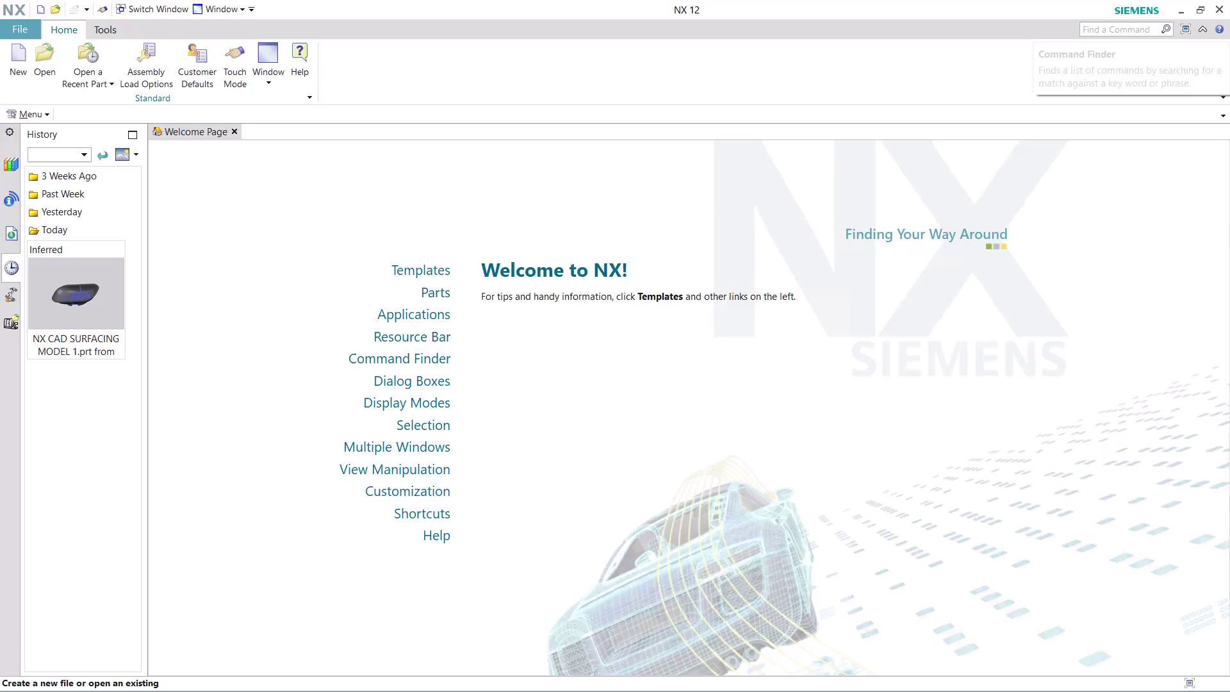
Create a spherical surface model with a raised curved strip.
Look up 'JOURNAL' in Command Finder and start recording a journal.
click(1120, 27)
text(JO)
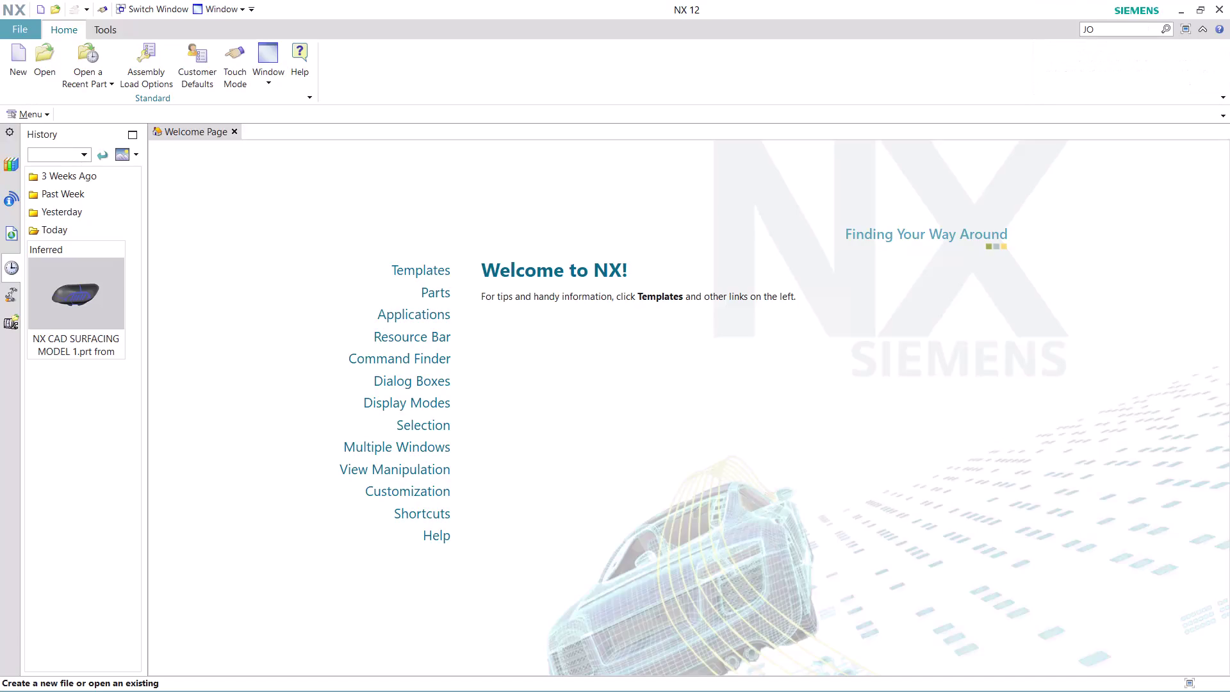
text(URNAL)
key(Return)
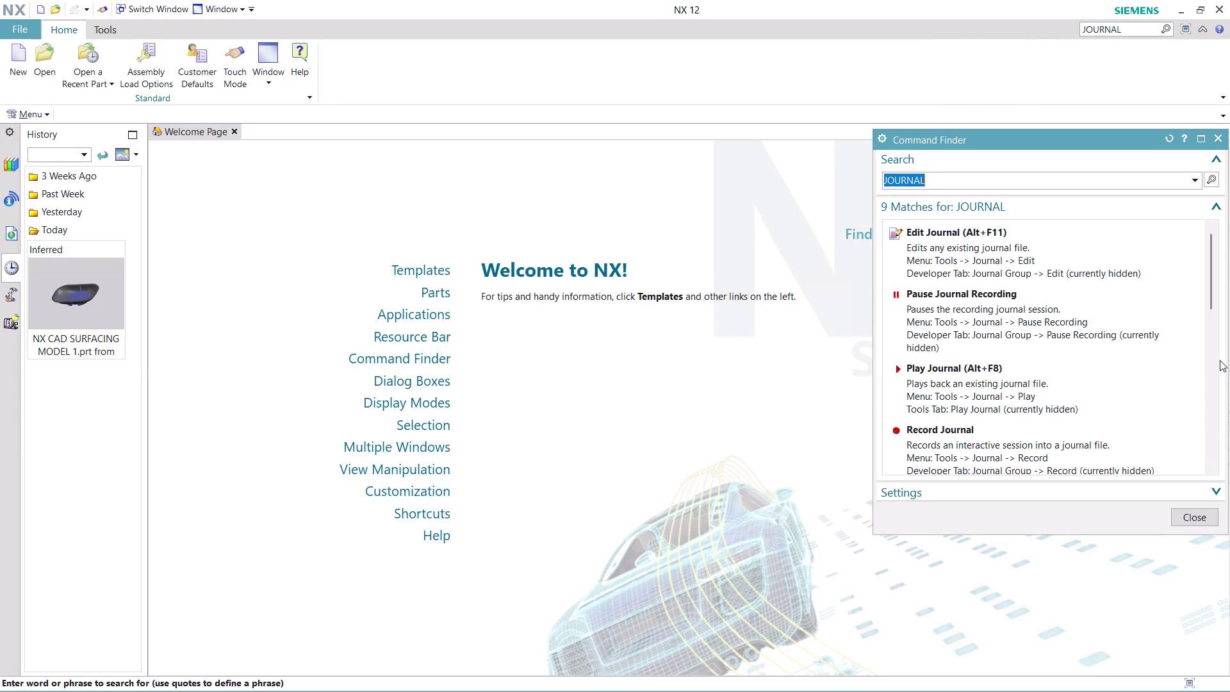
scroll(down, 3)
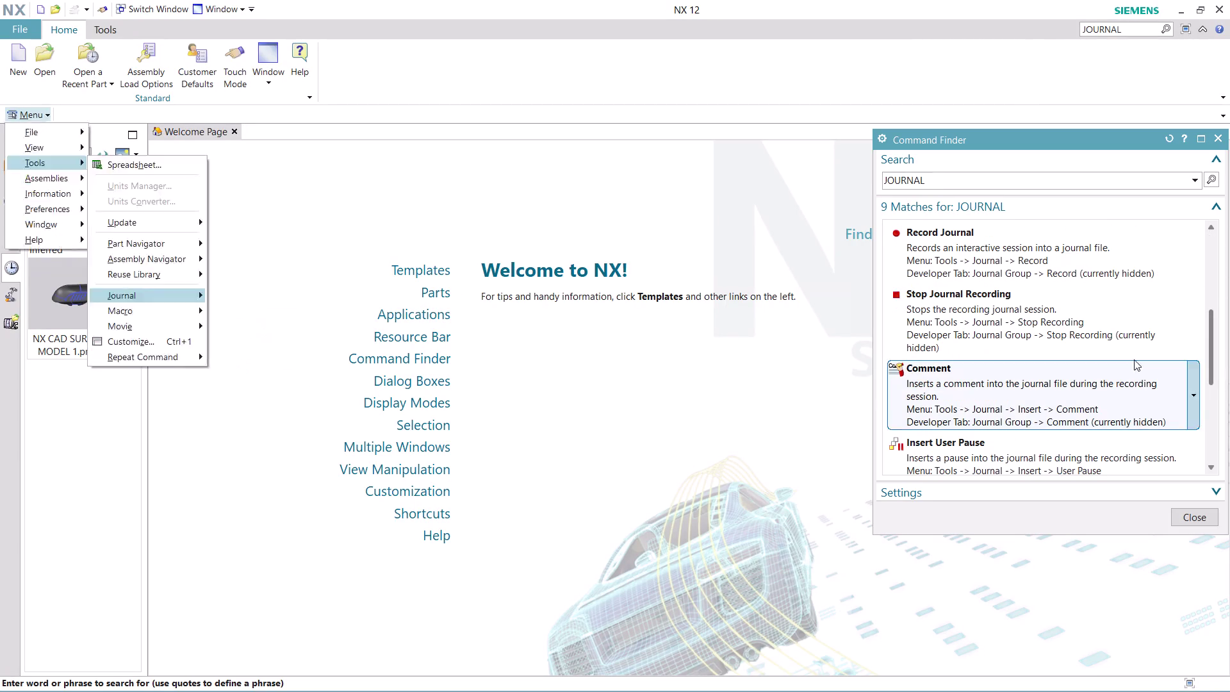
click(940, 263)
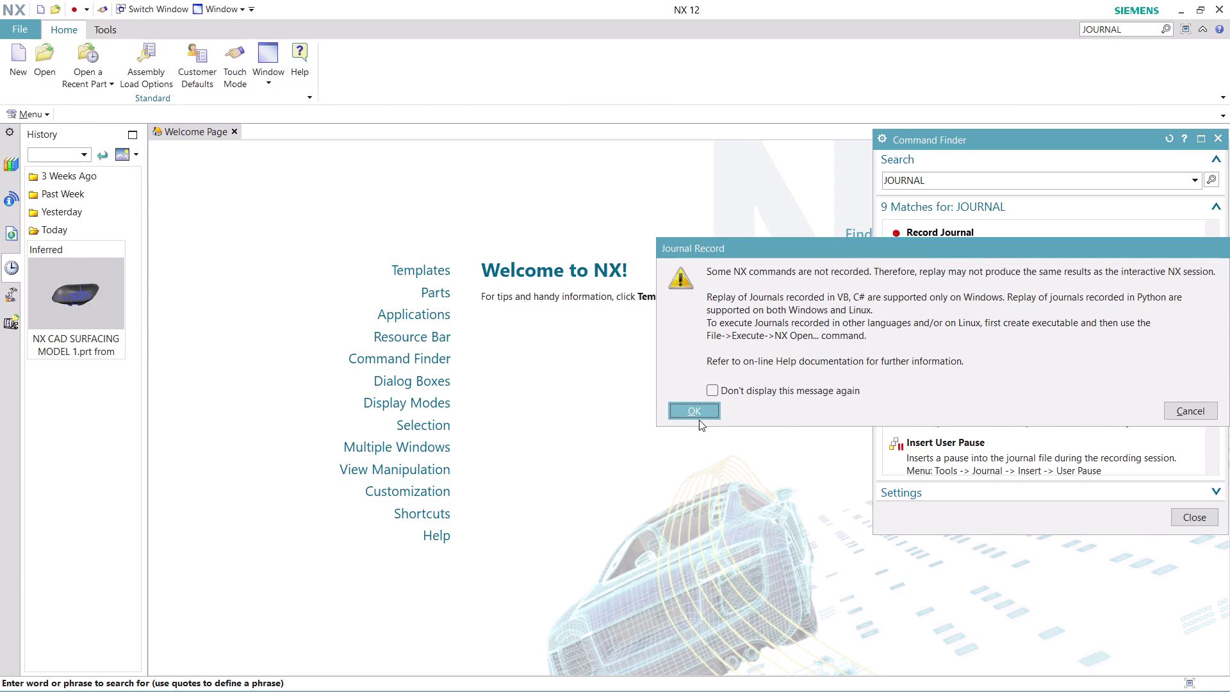
Accept the recording warning and browse to the Desktop's nx-cad drawing files folder.
click(698, 410)
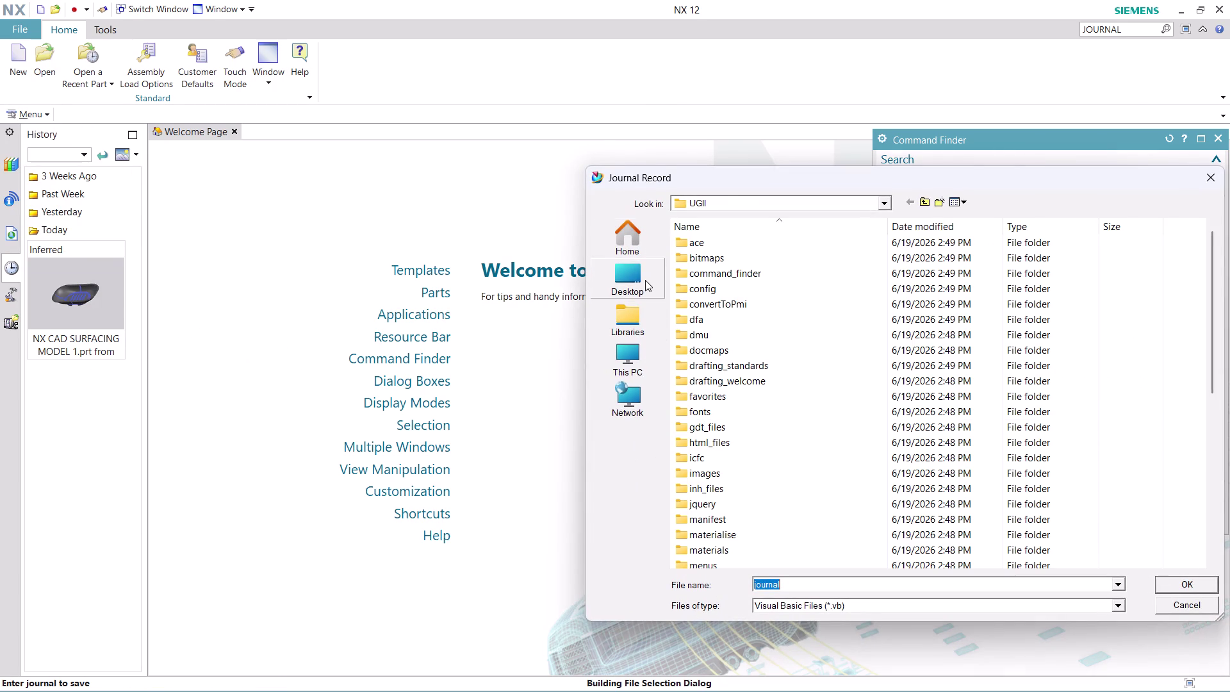
click(645, 280)
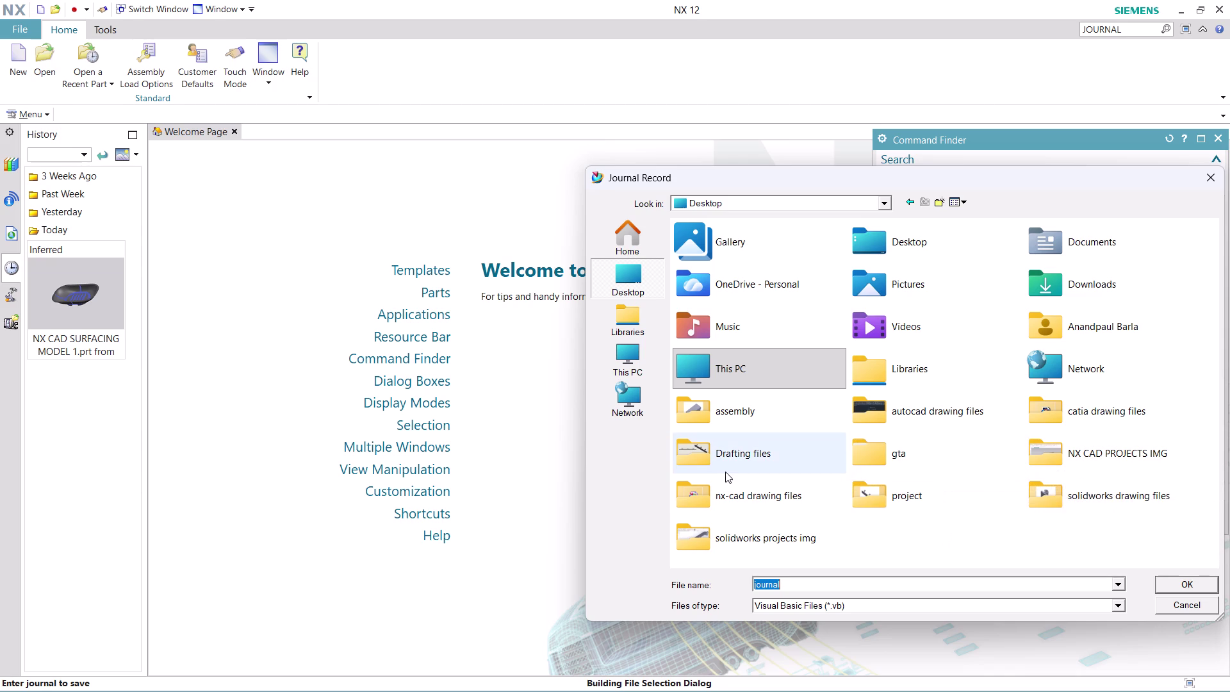
double_click(755, 495)
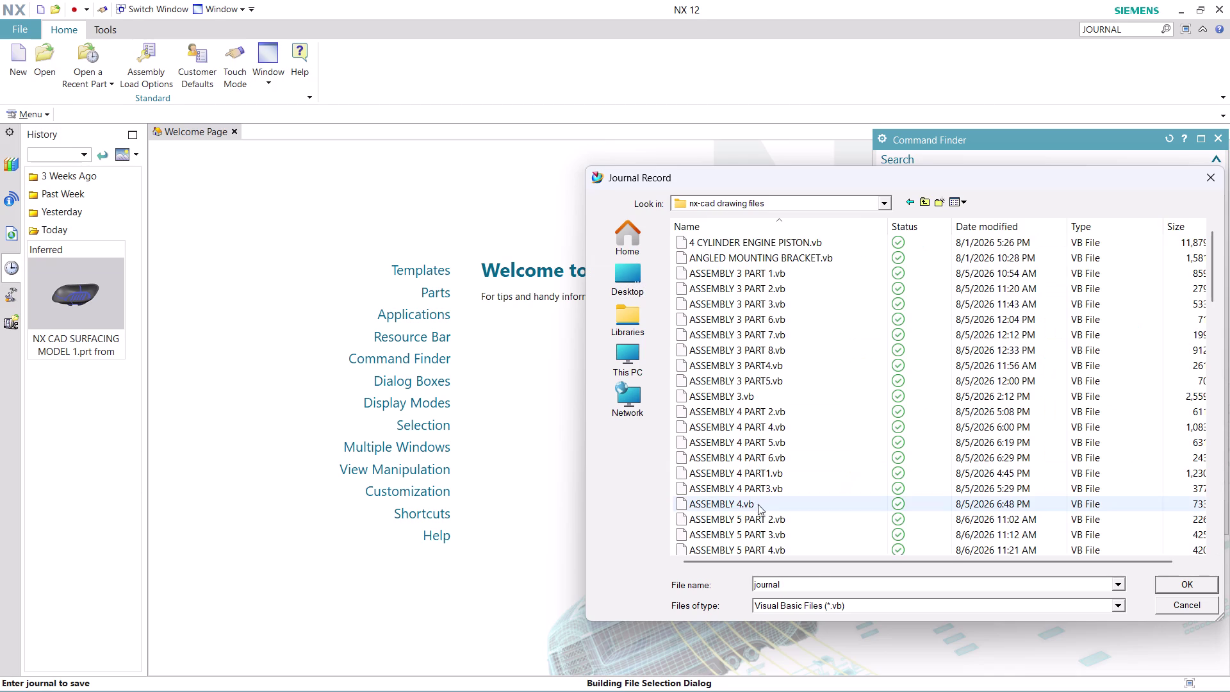
Save the journal as 'SURFACE MODEL' to begin journaling, and close Command Finder.
click(810, 583)
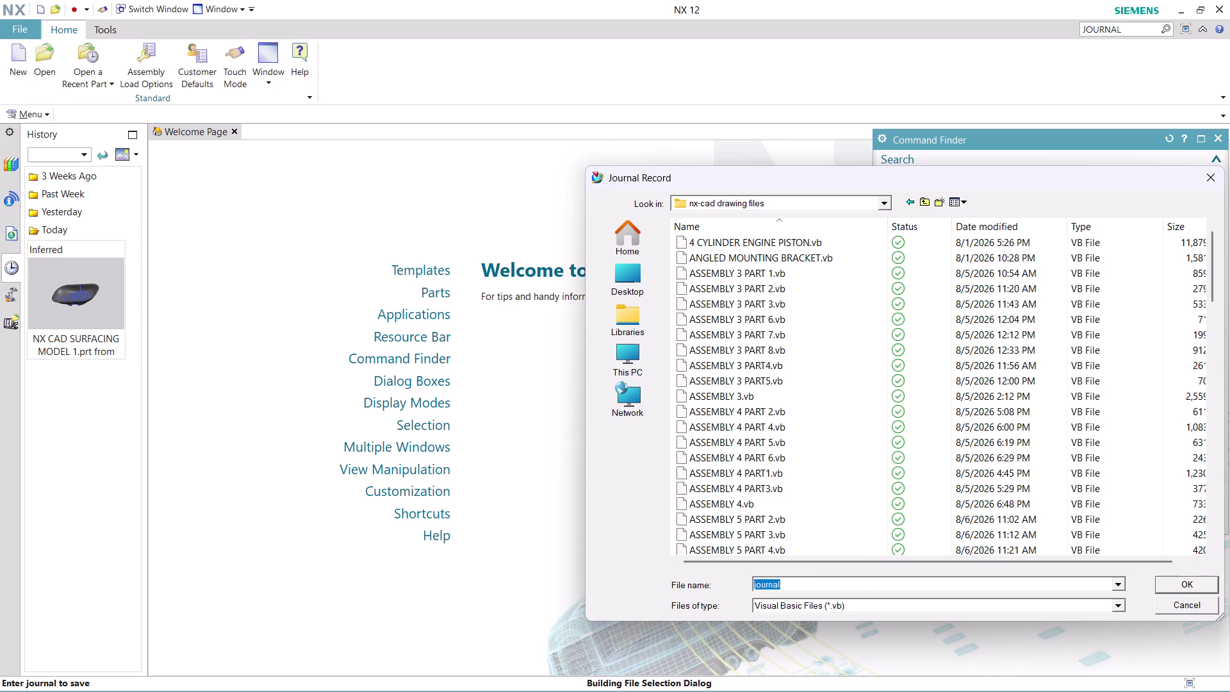
text(SU)
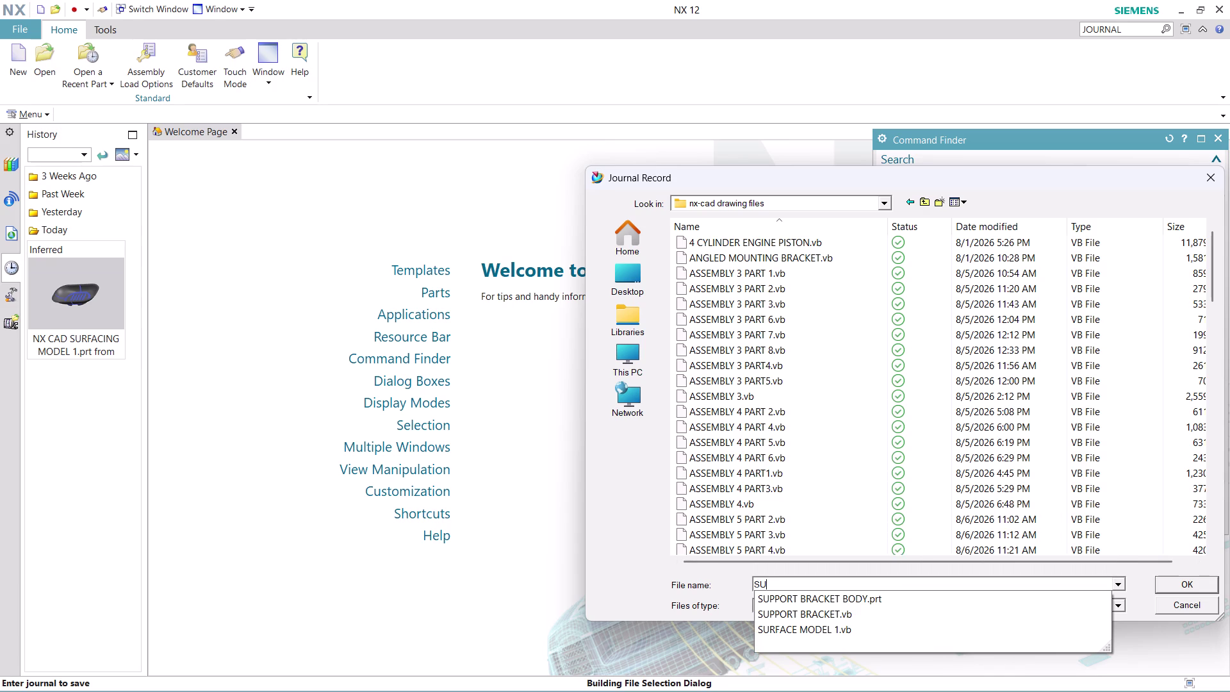
text(RFACE)
key(space)
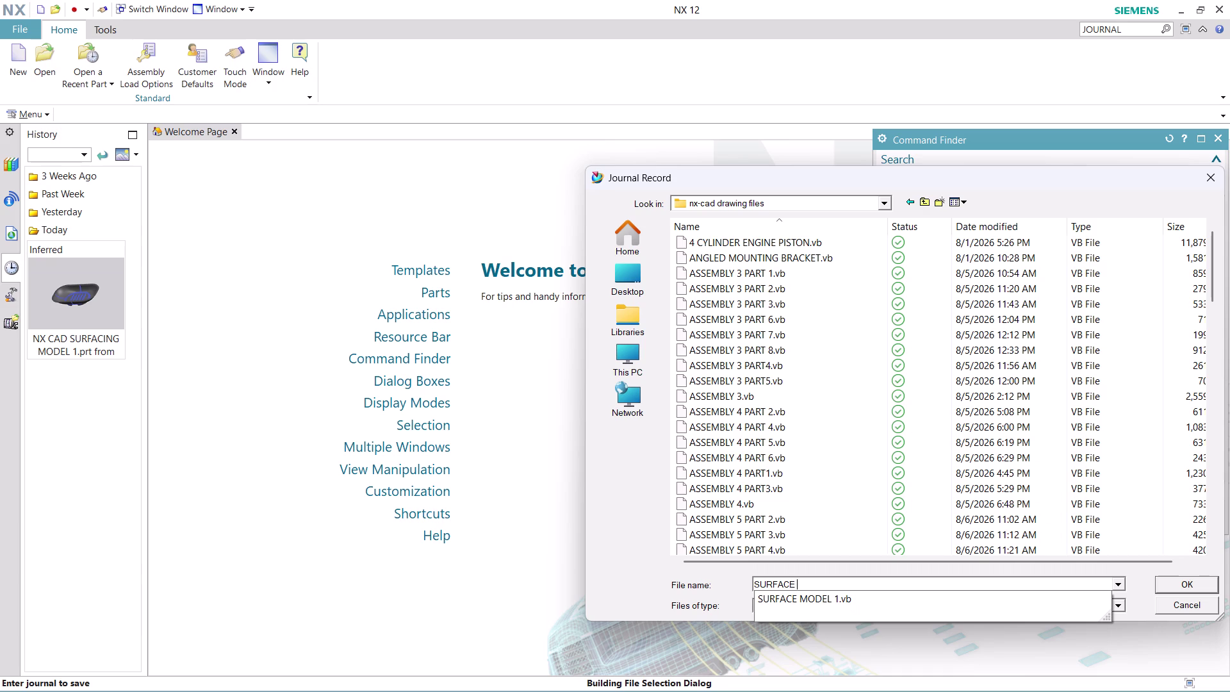
text(MODE)
text(L)
key(space)
key(2)
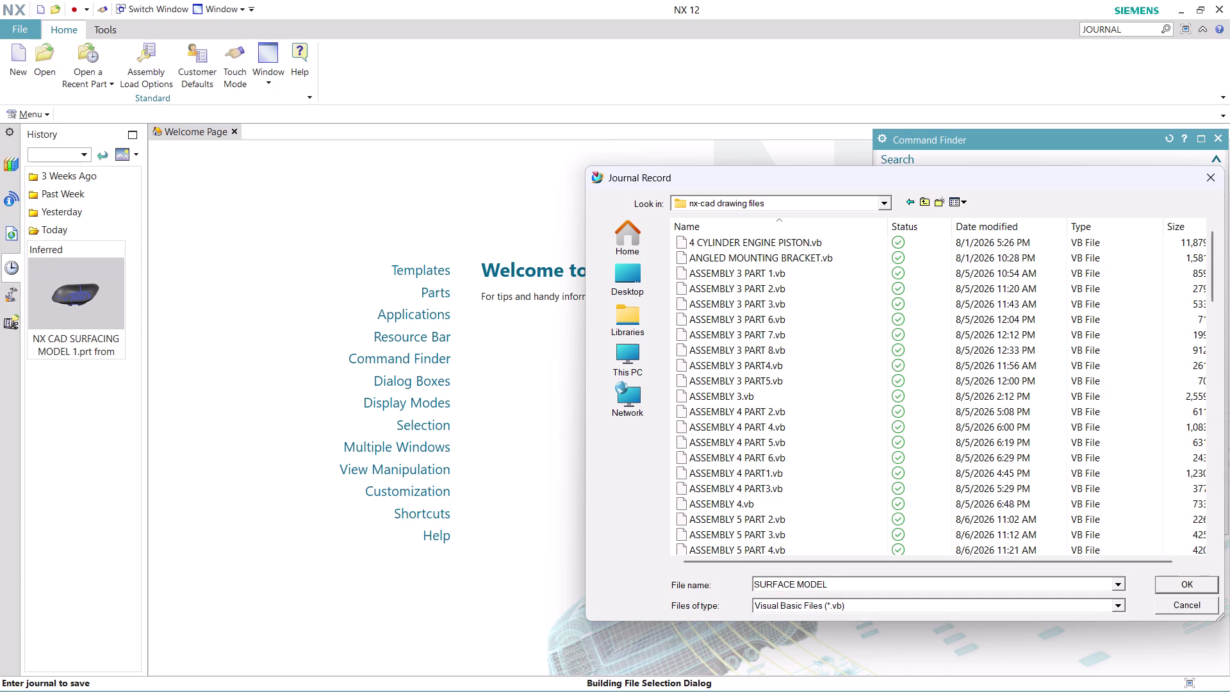
key(Return)
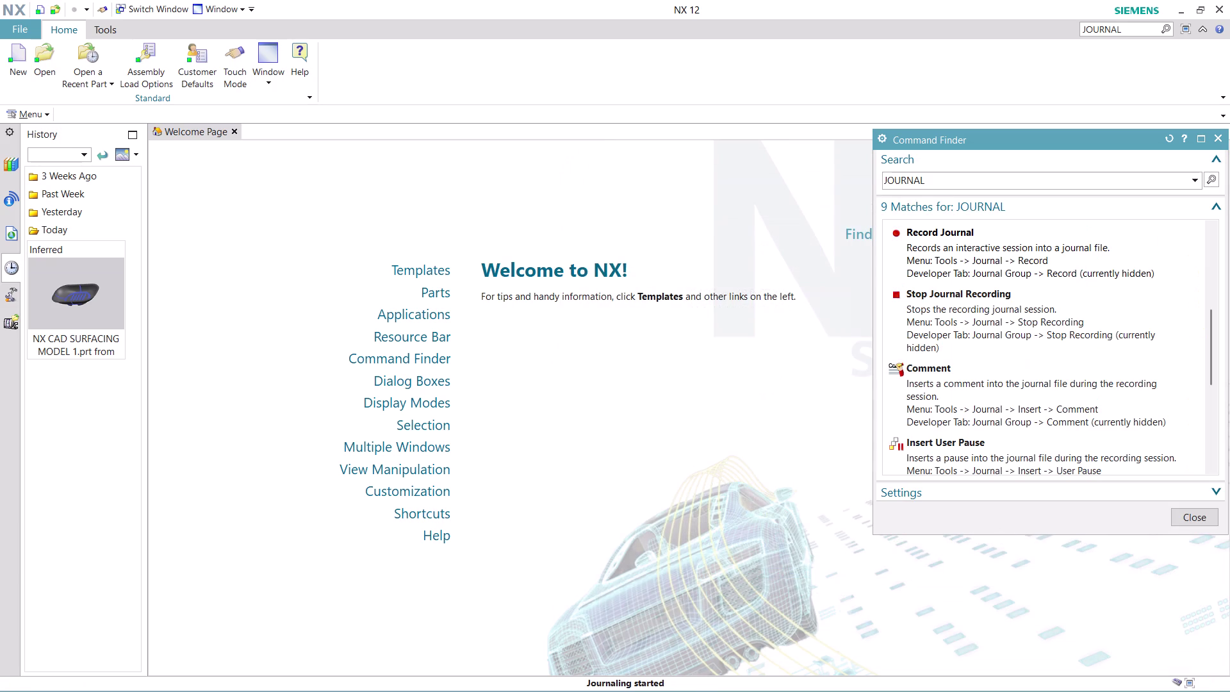
click(1189, 522)
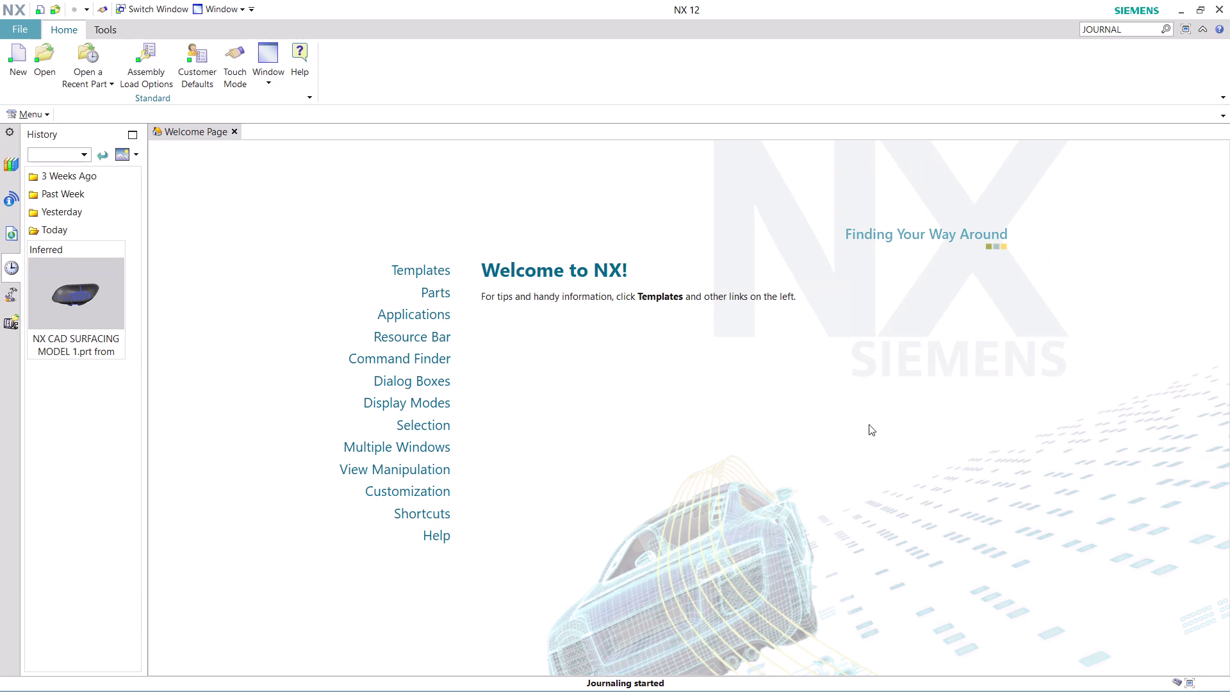
Create model1.prt from the millimetre Model template.
click(22, 73)
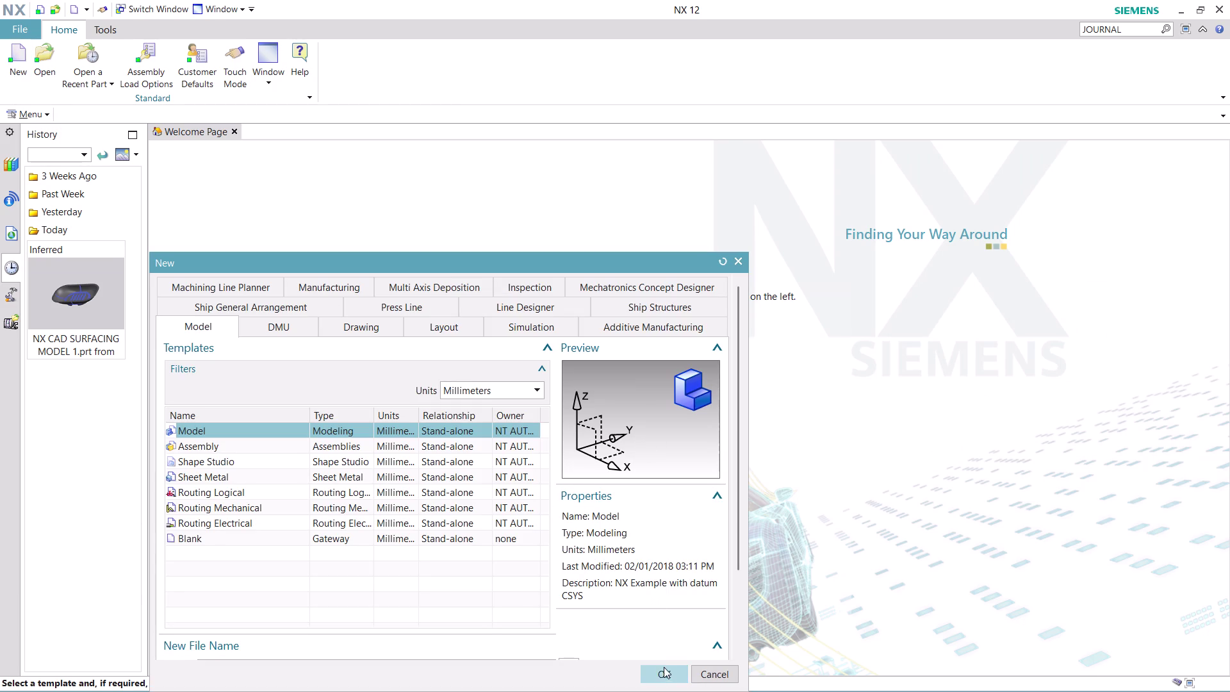
click(664, 671)
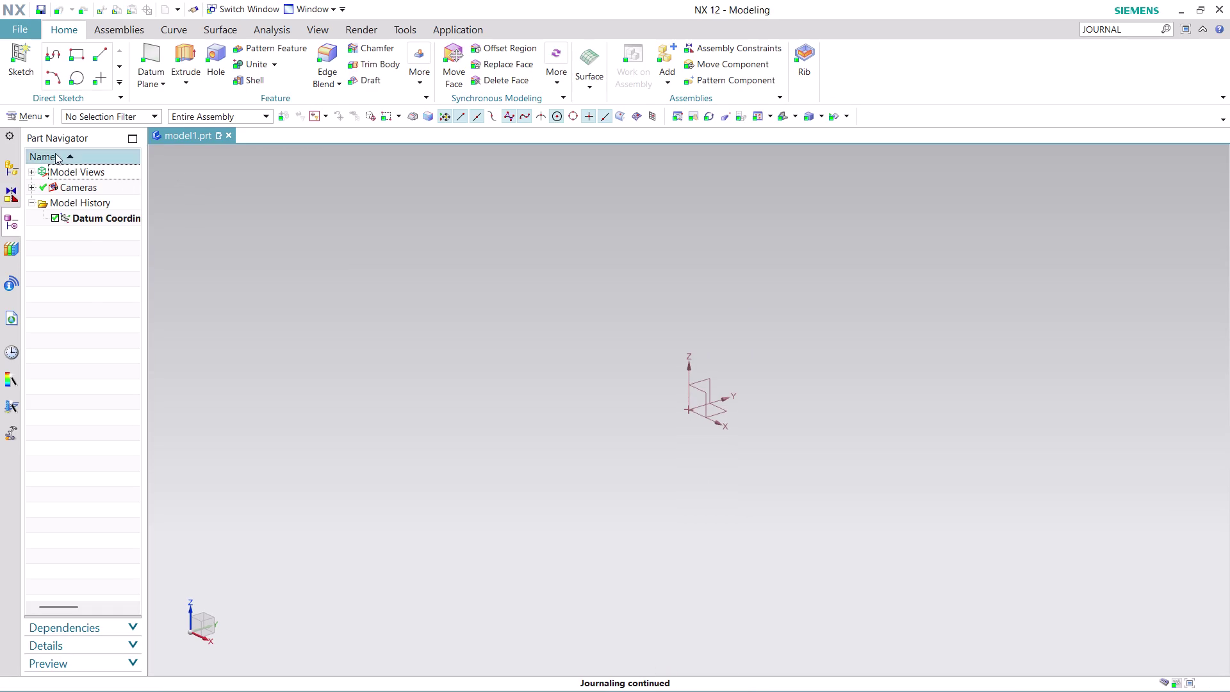
click(38, 118)
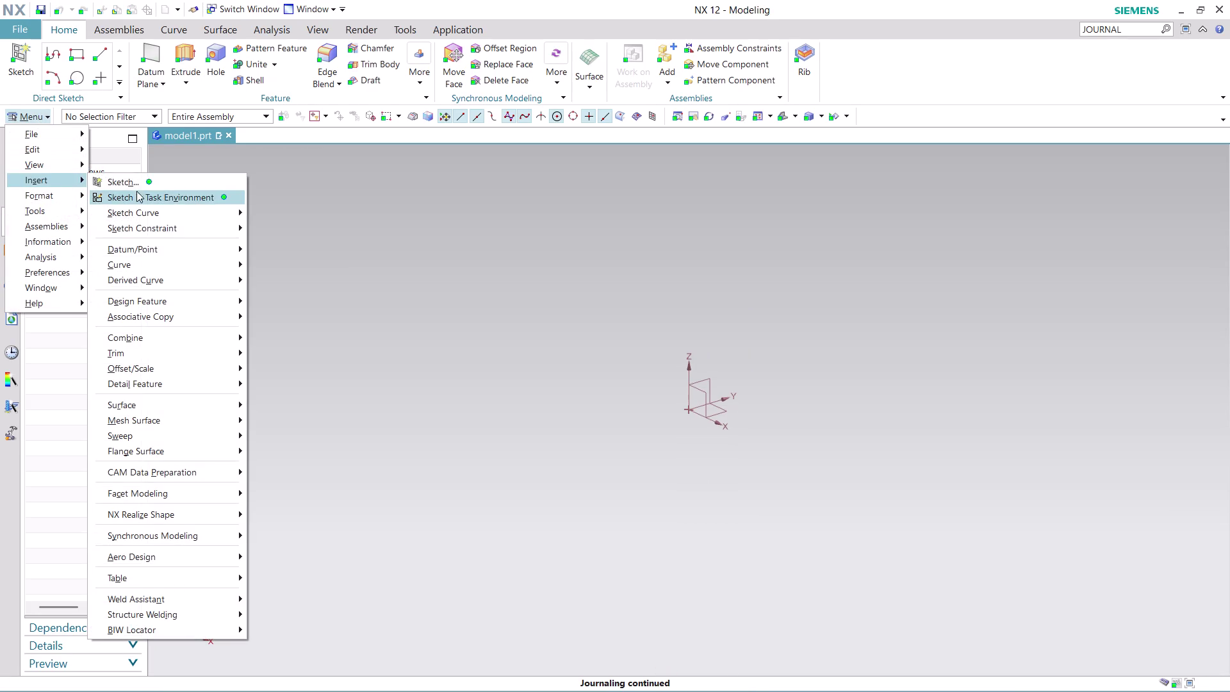
Start a task-environment sketch on the XY plane, setting its reference direction and datum origin.
click(180, 197)
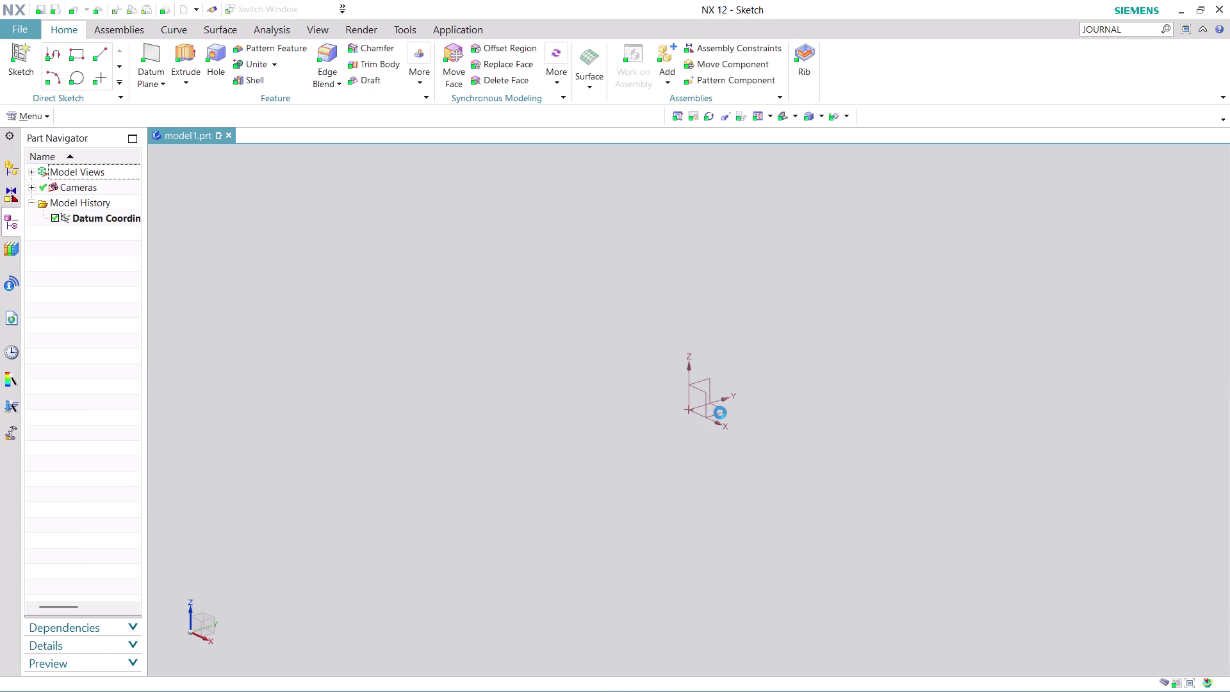
click(723, 414)
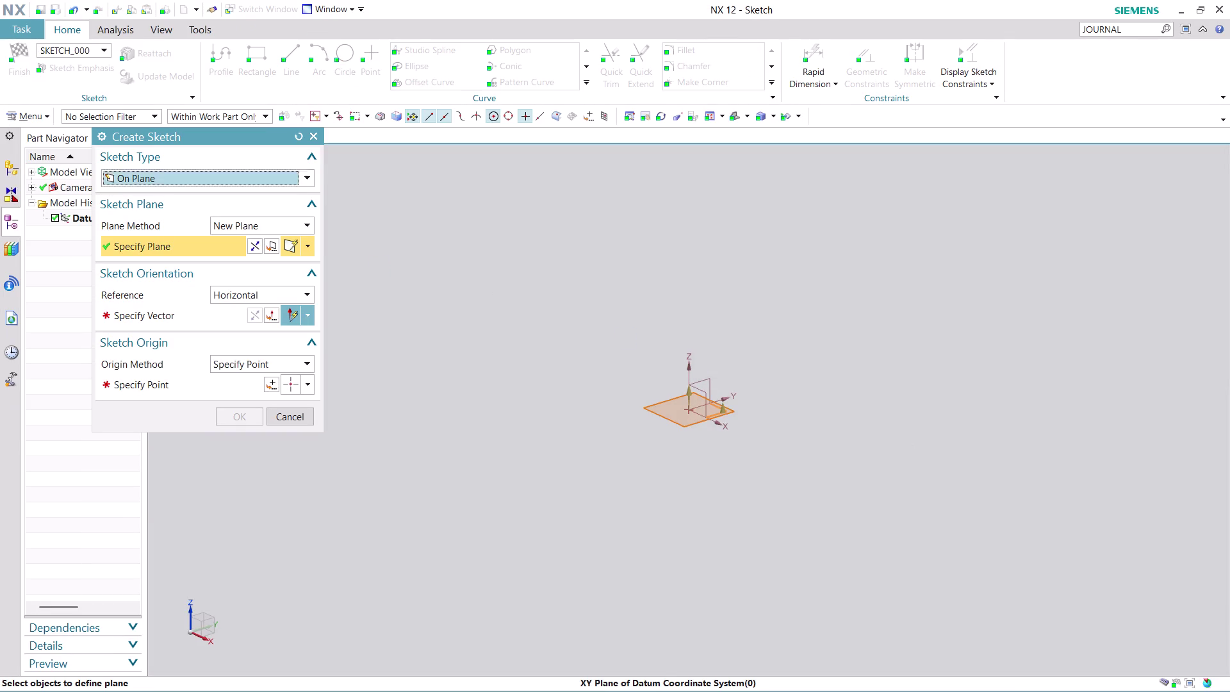
click(160, 304)
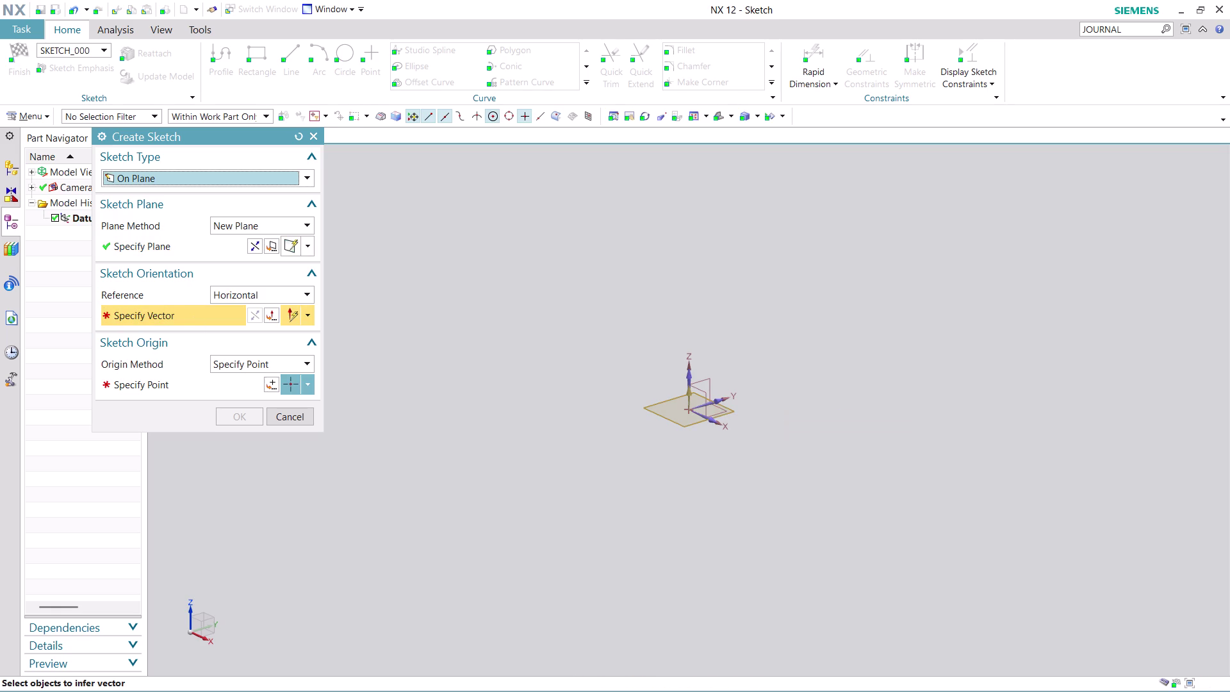
click(716, 398)
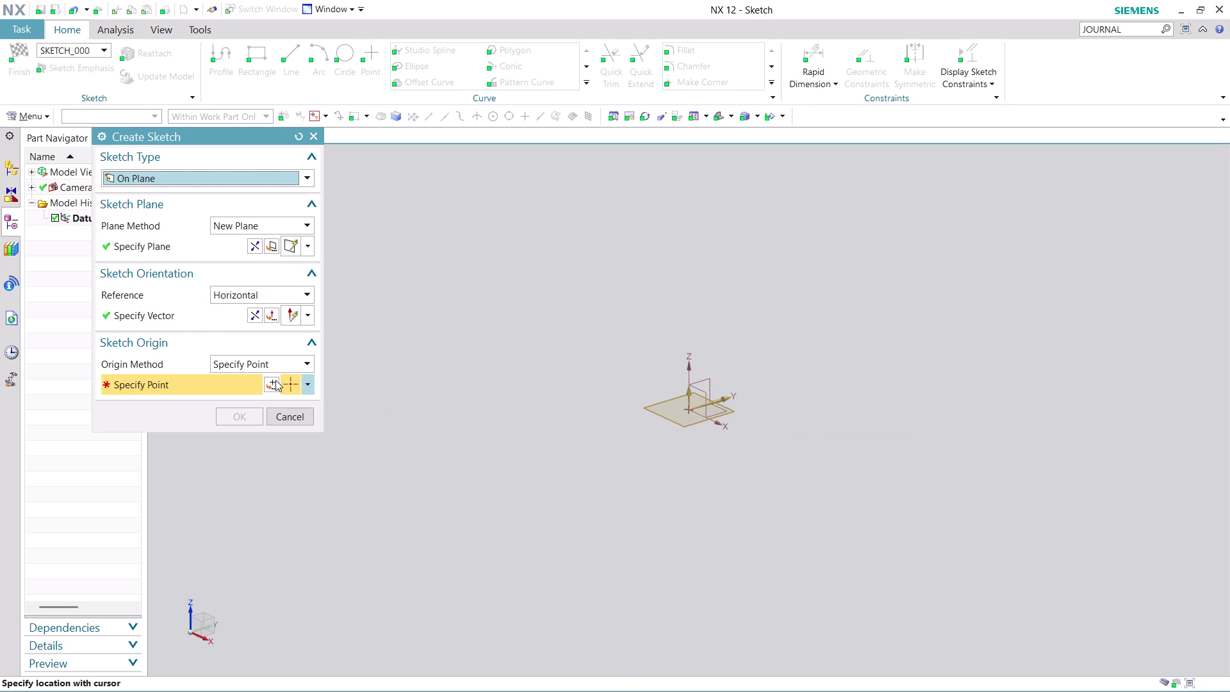
click(275, 379)
click(246, 404)
click(245, 420)
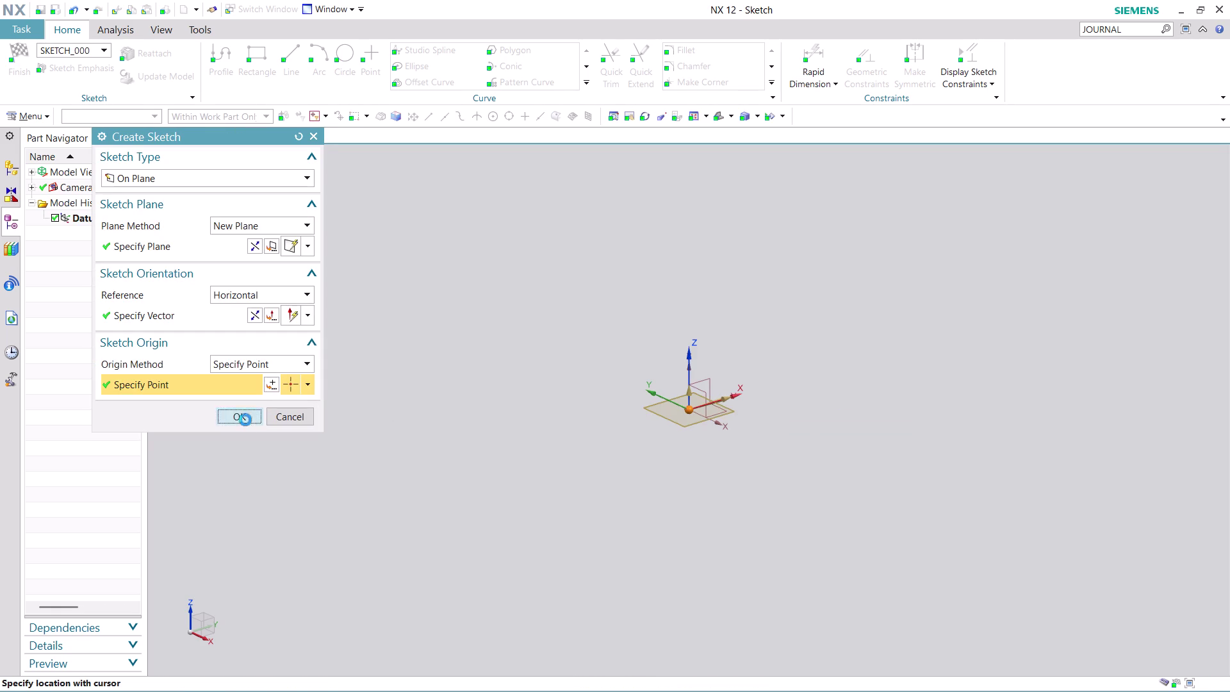